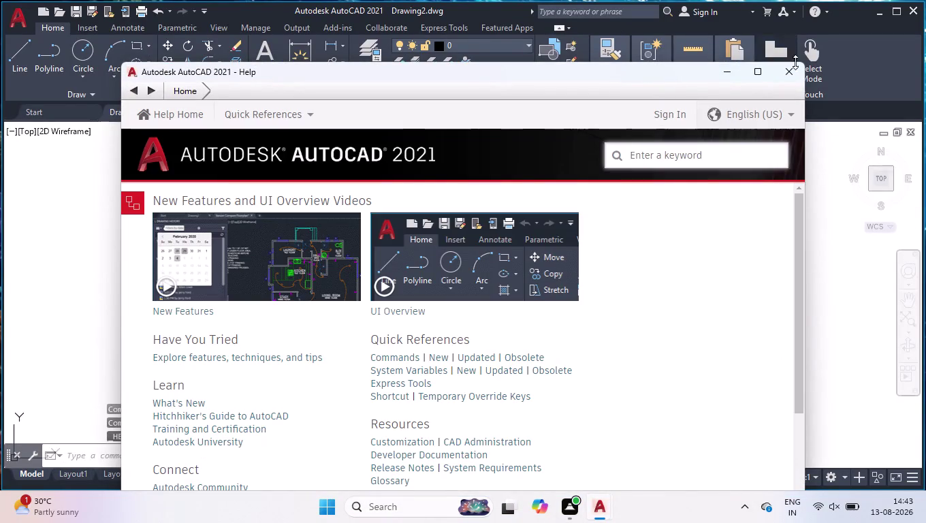
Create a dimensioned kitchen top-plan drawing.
Close the Help window and set Drawing Units to Decimal length with the chosen precision.
click(796, 69)
text(UN)
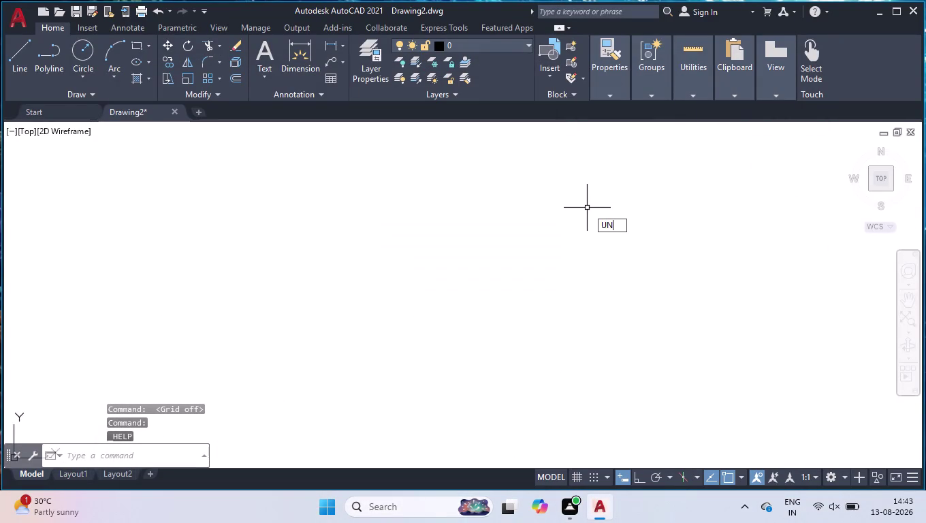
key(Return)
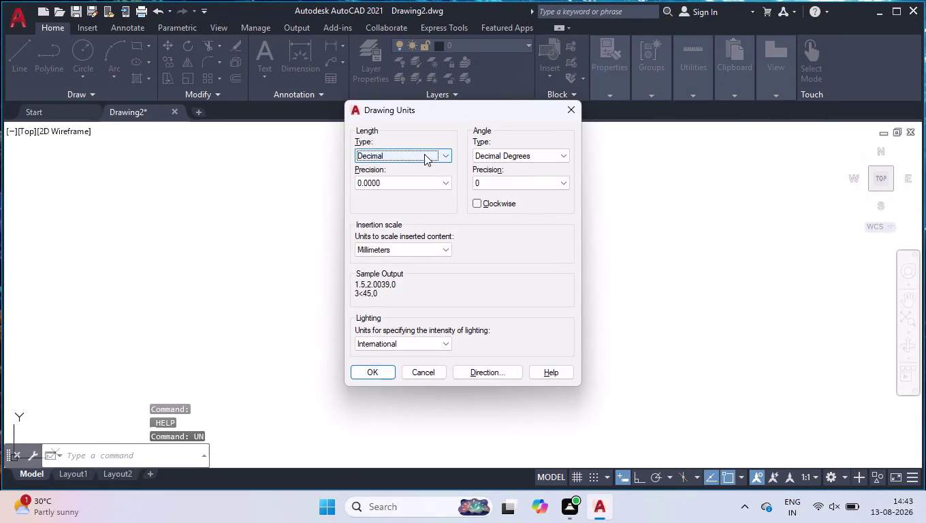
click(420, 154)
click(418, 155)
click(398, 186)
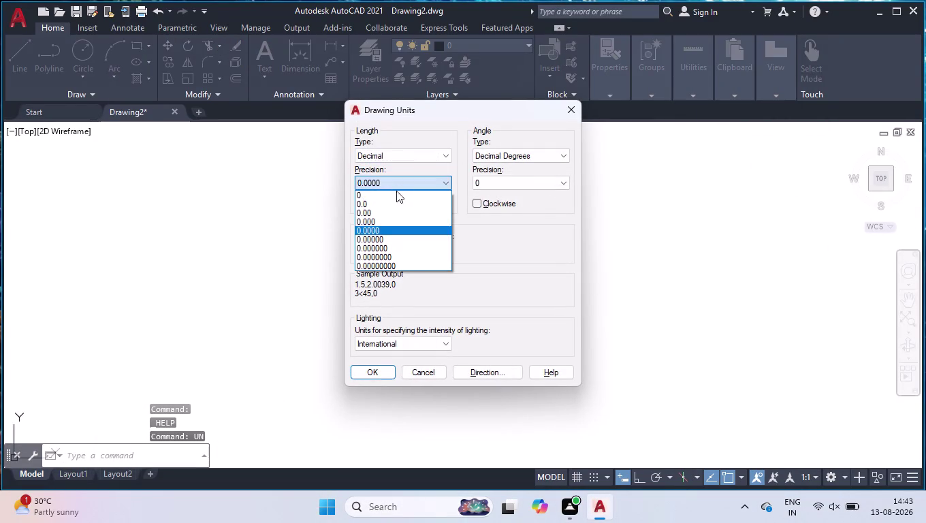
click(388, 204)
click(387, 368)
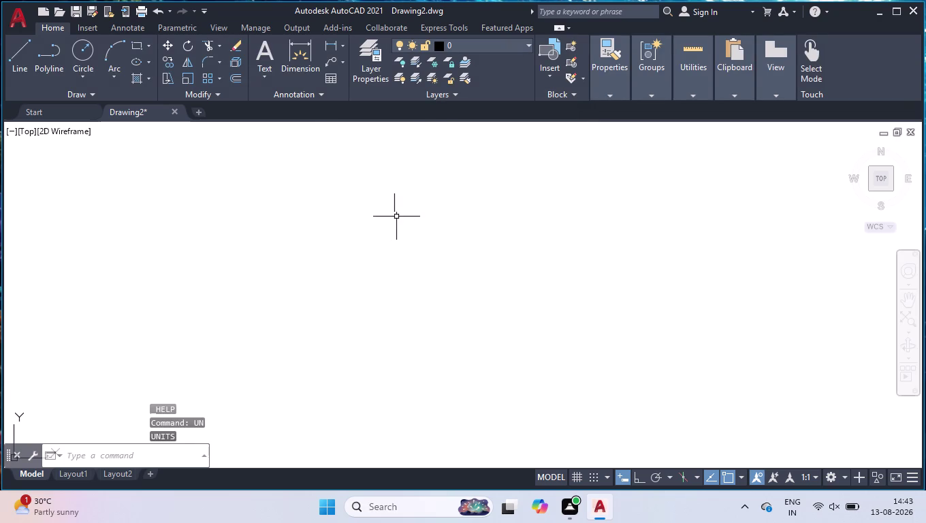
Open ISO-25 for modification via D and review its Lines and Symbols and Arrows tabs.
key(d)
key(Return)
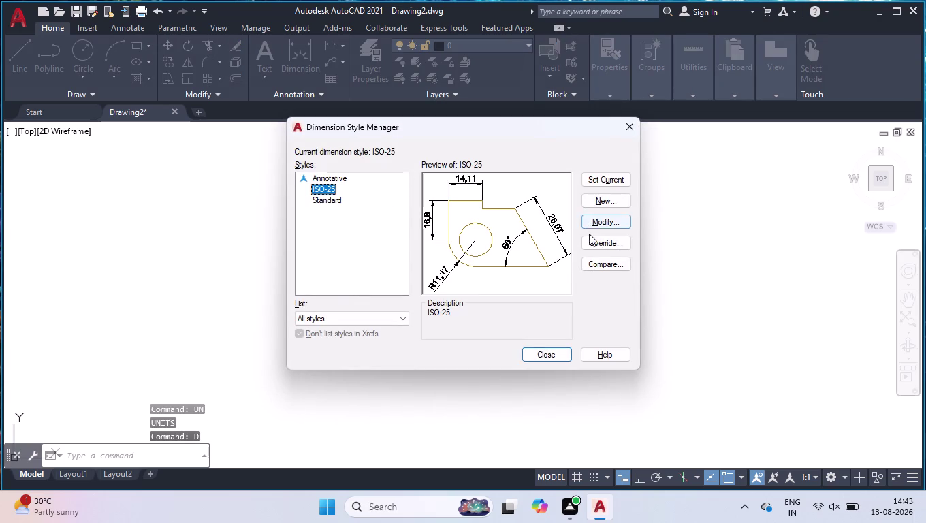
click(594, 228)
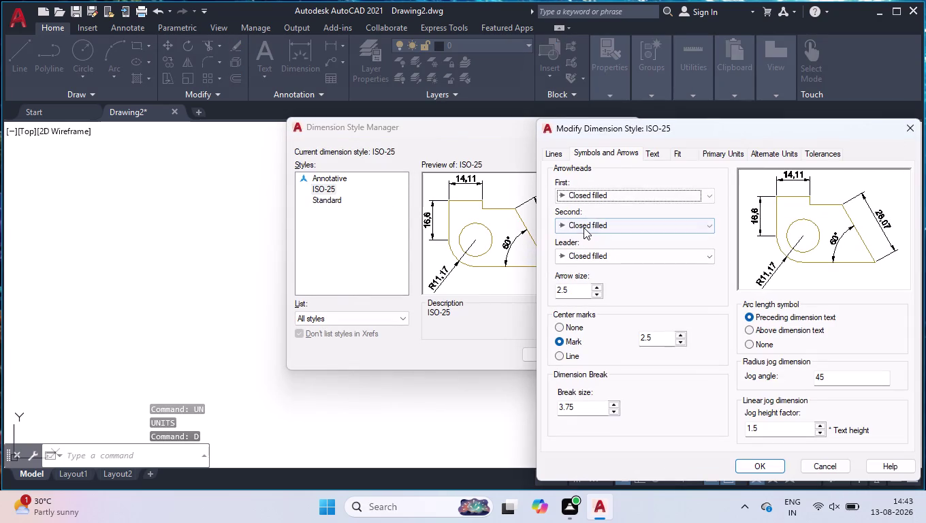
drag(657, 127, 400, 122)
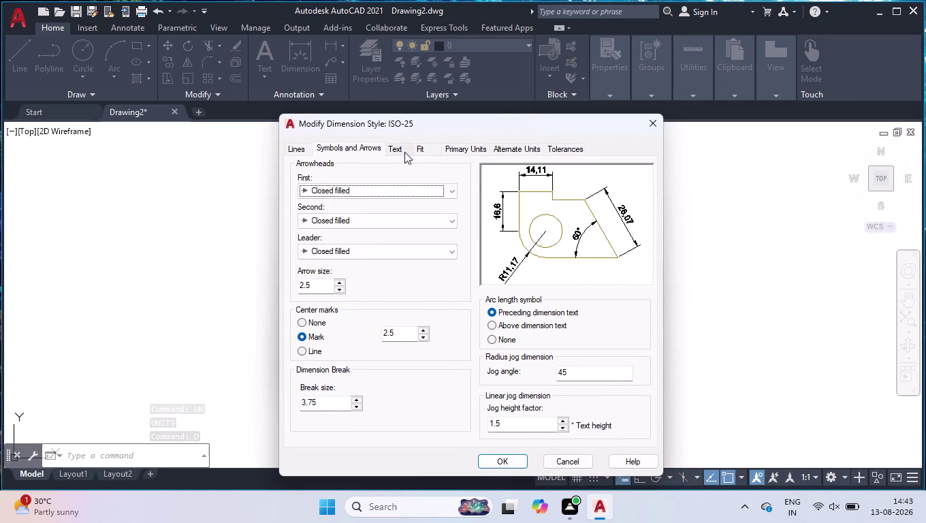
click(294, 152)
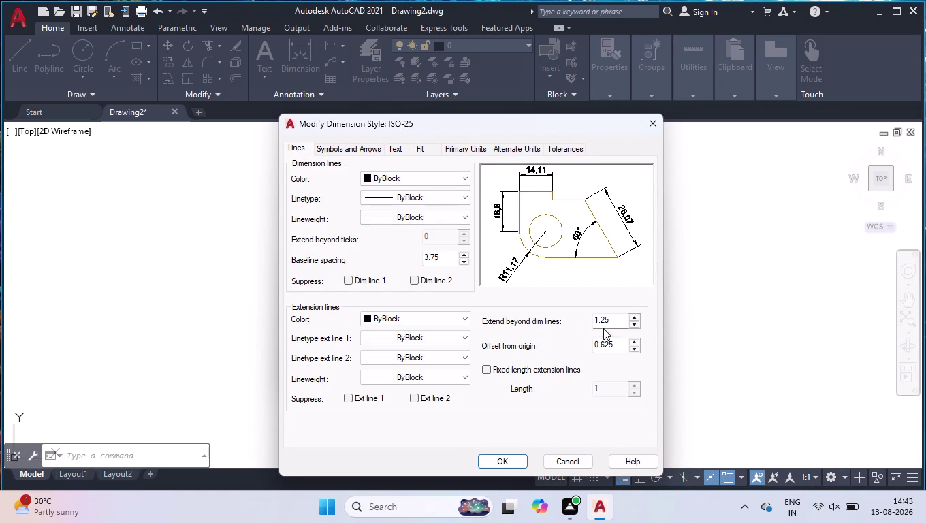
click(361, 147)
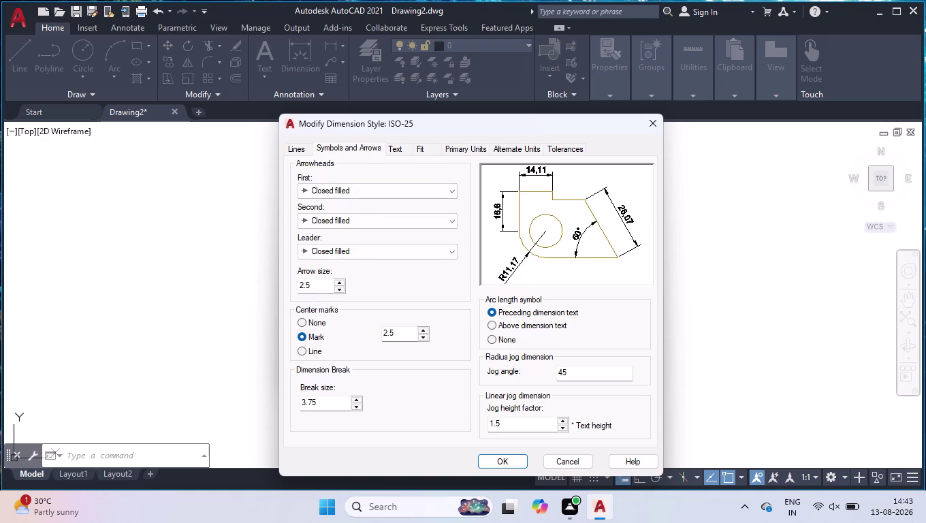
Set the ISO-25 arrow size to 50.
drag(325, 284, 241, 277)
text(50)
key(Return)
Set the ISO-25 dimension text height to 80 and recheck the arrow settings.
click(393, 144)
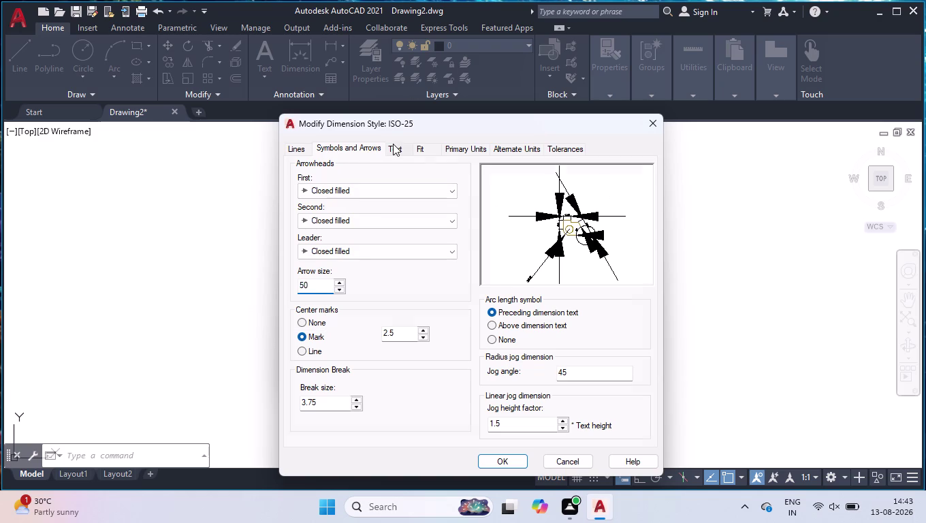
drag(434, 249, 351, 250)
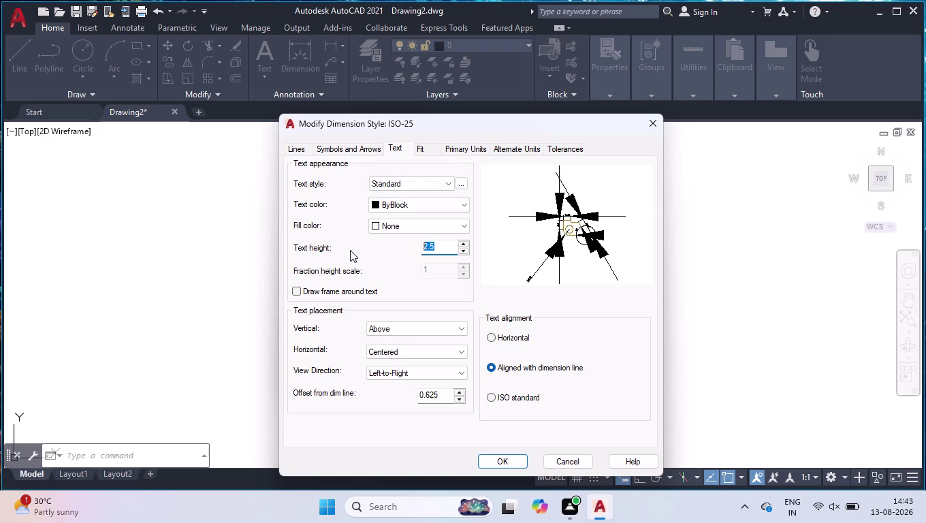
text(80)
key(Return)
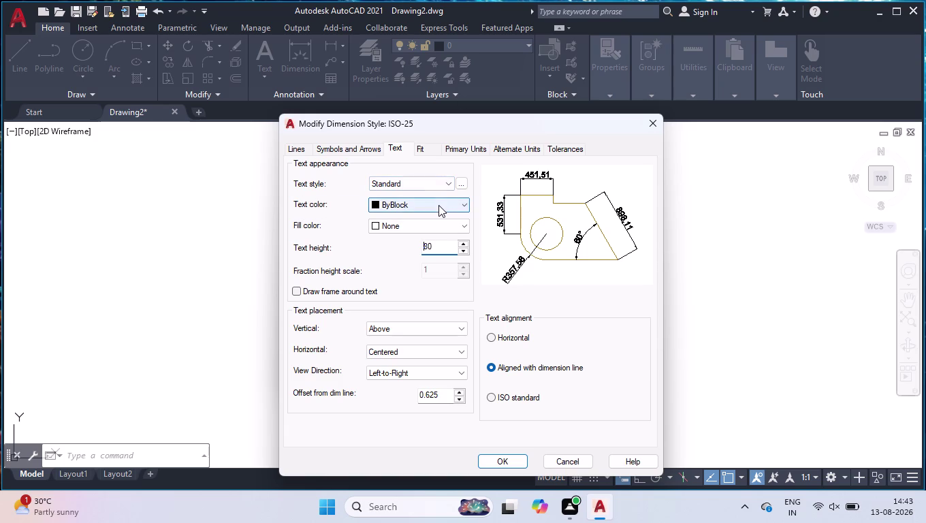
click(421, 146)
click(357, 143)
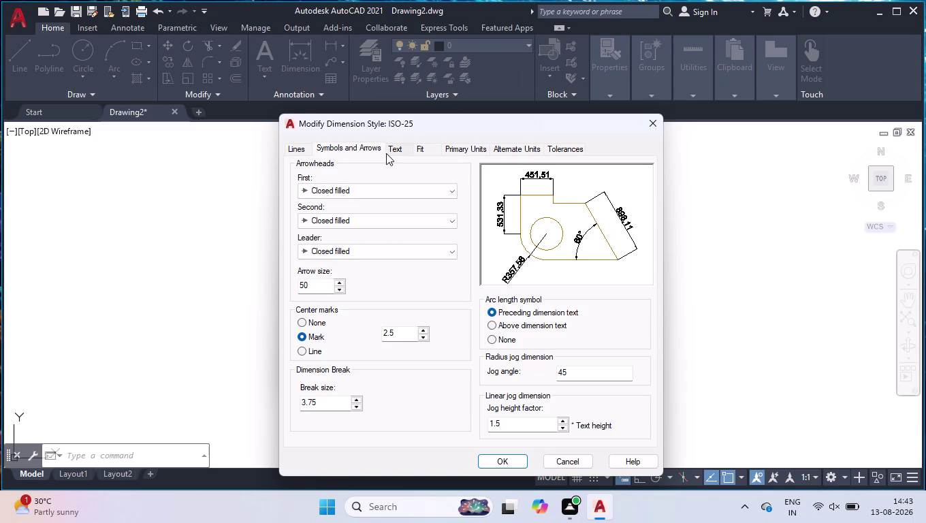
click(394, 152)
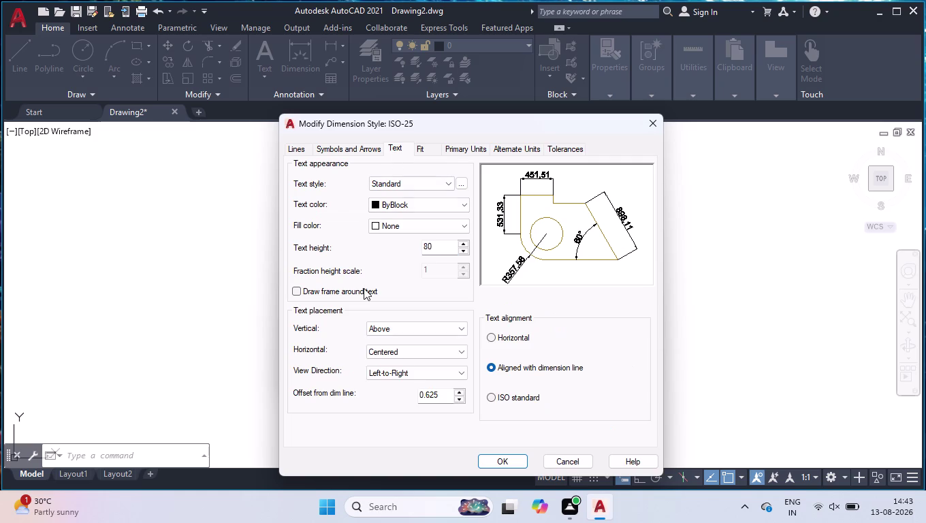
Center ISO-25 text vertically, review Primary Units, and accept the modified style.
click(428, 329)
click(413, 341)
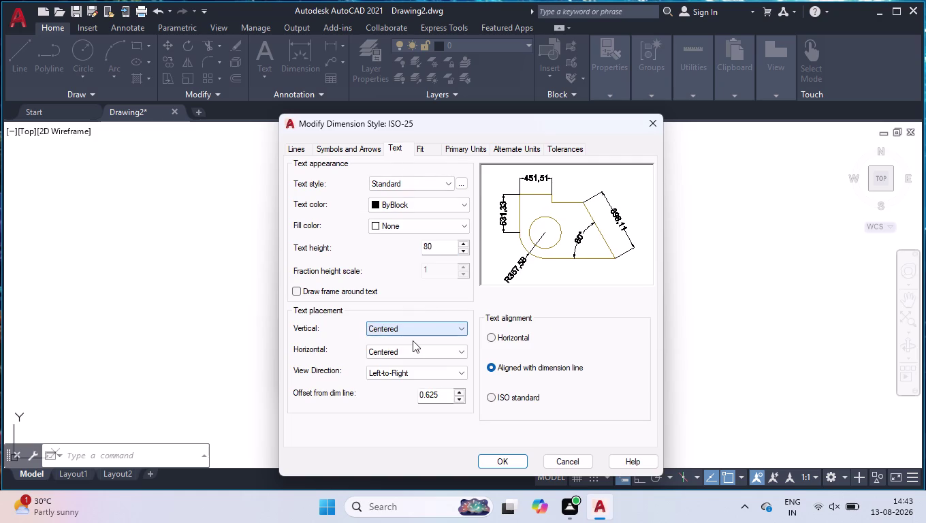
click(466, 151)
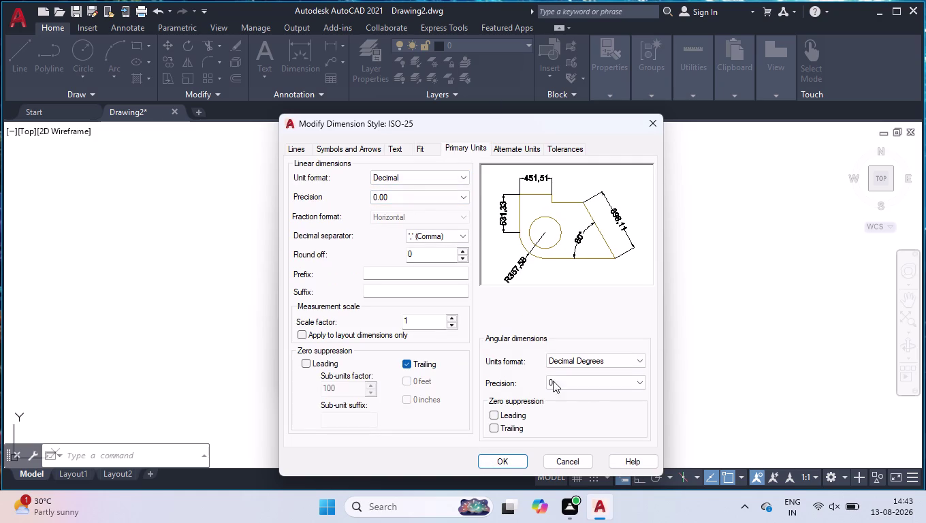
click(503, 463)
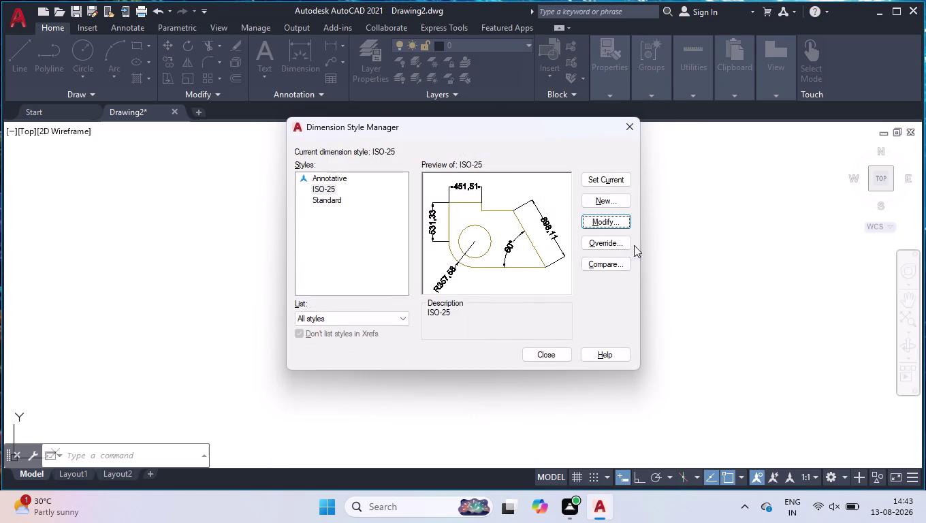
click(597, 179)
Close the Dimension Style Manager, leaving the blank drawing.
click(542, 350)
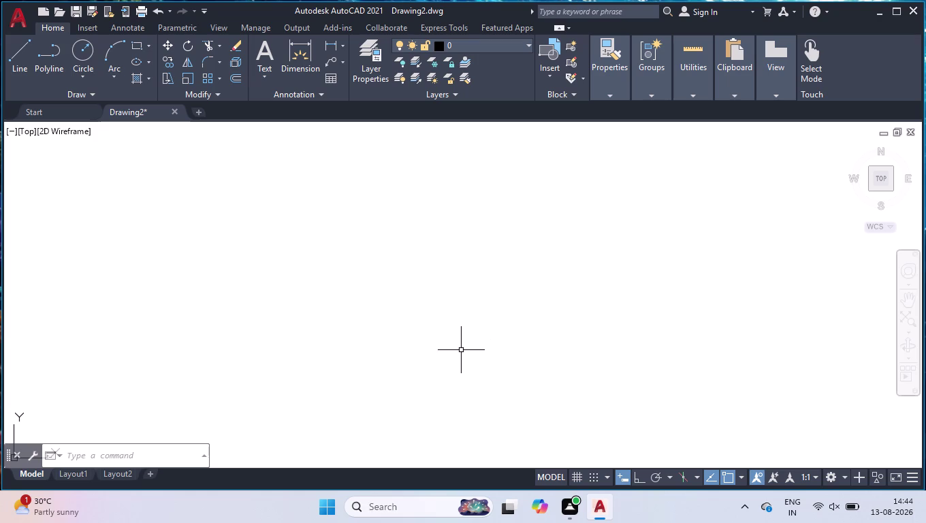
Apply the Options save settings (AutoCAD 2018 drawing format), then start the LINE command.
text(OPTIO)
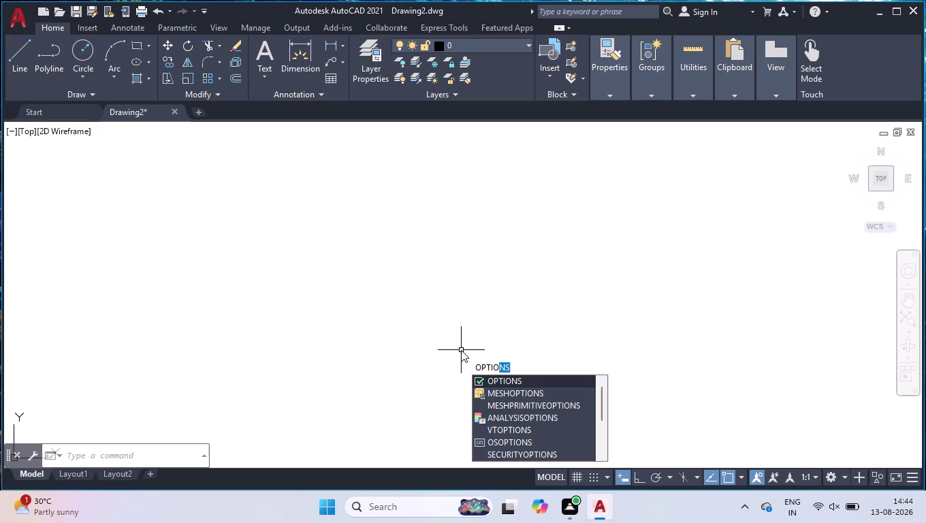
key(Return)
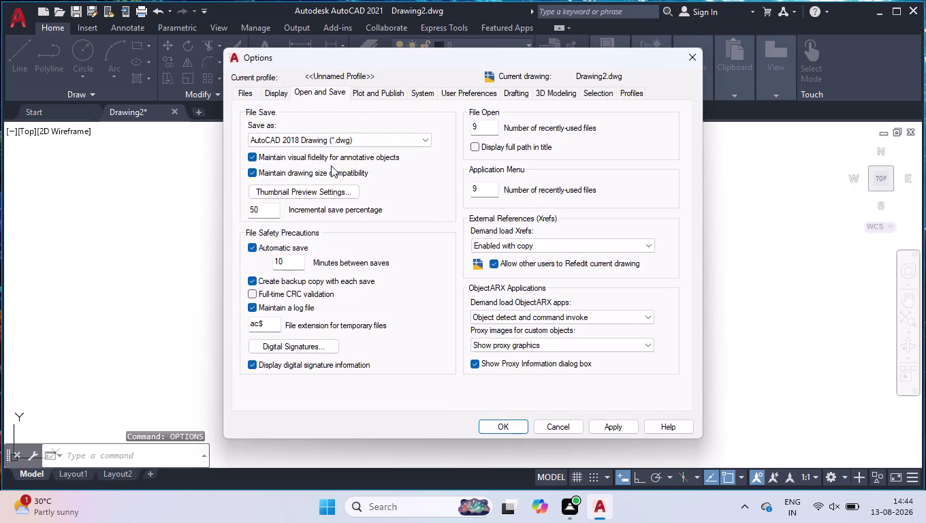
click(591, 427)
click(517, 429)
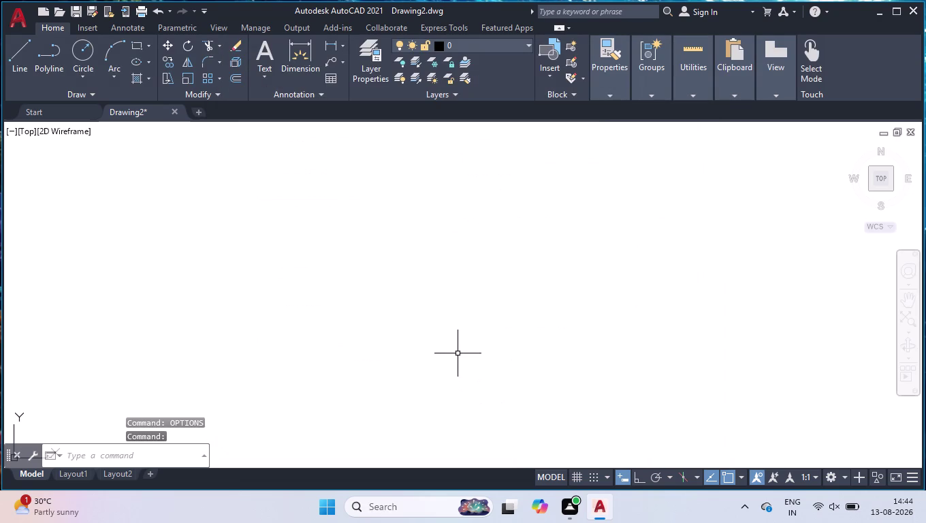
key(l)
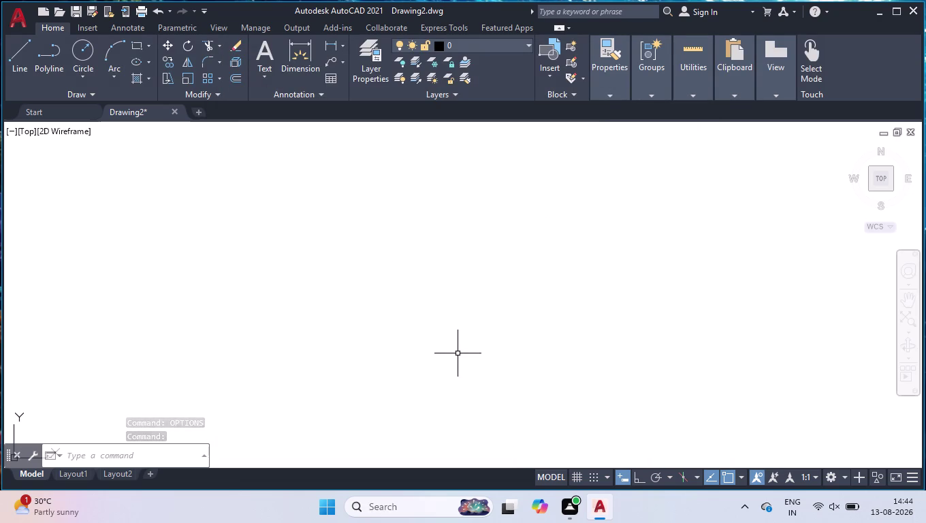
key(Return)
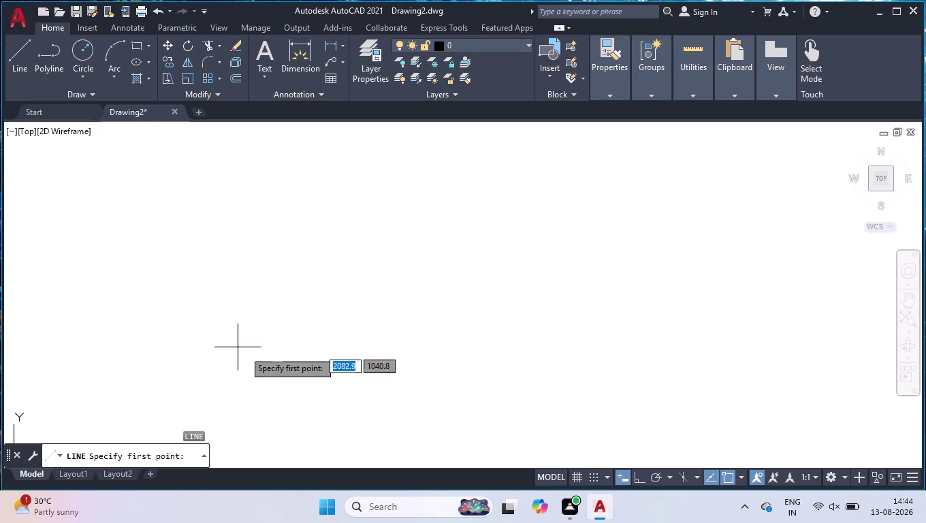